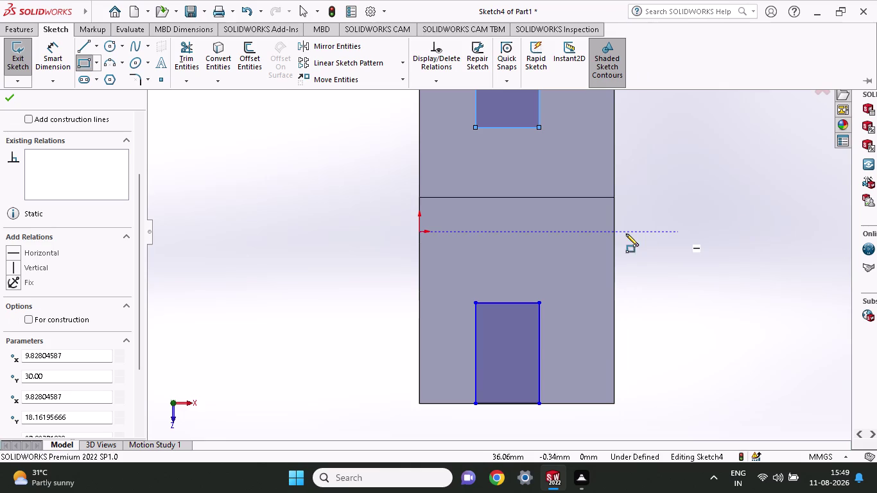
End the Corner Rectangle tool and begin a Smart Dimension on the upper rectangle's vertical edge.
scroll(up, 3)
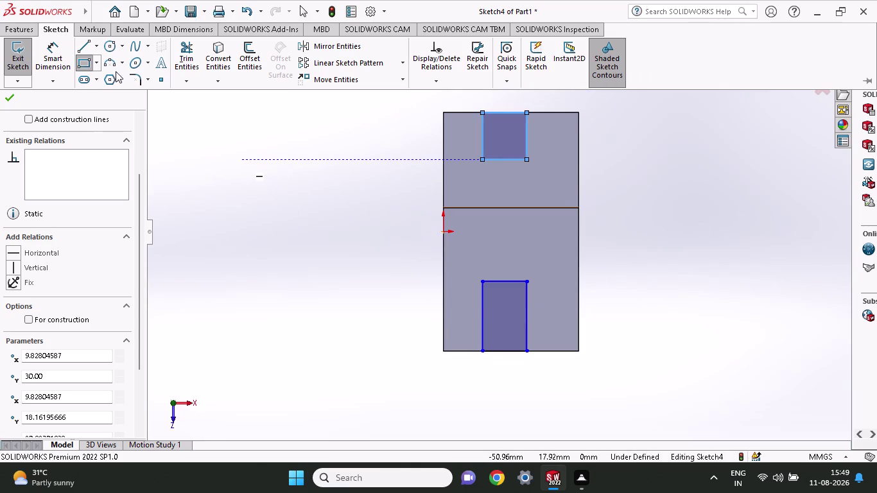
click(62, 61)
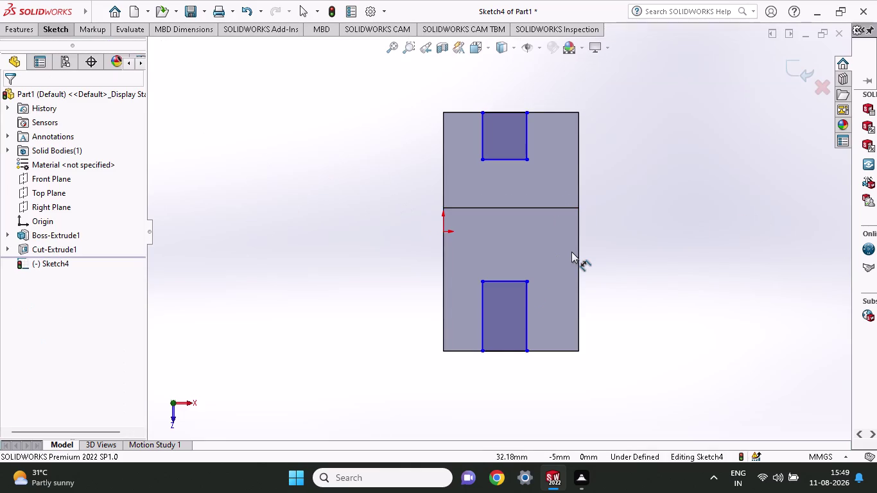
click(527, 157)
click(528, 111)
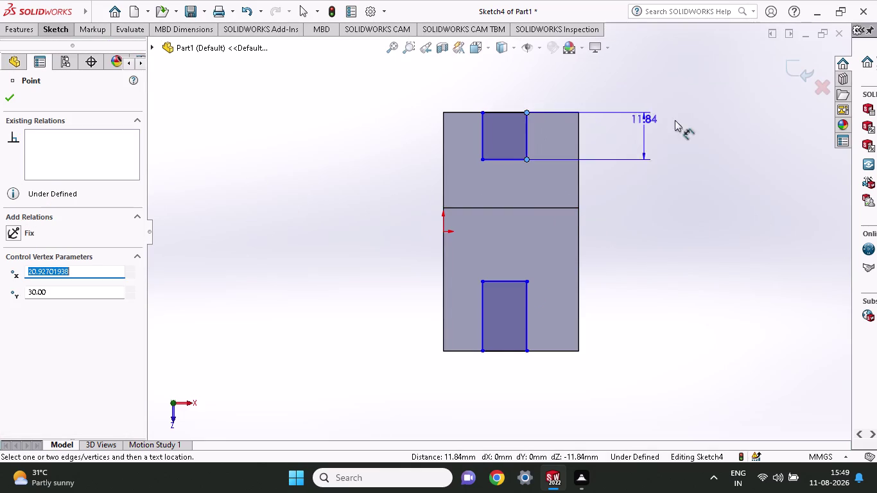
Dimension the upper rectangle 13 mm tall and 14 mm wide.
click(702, 123)
text(13)
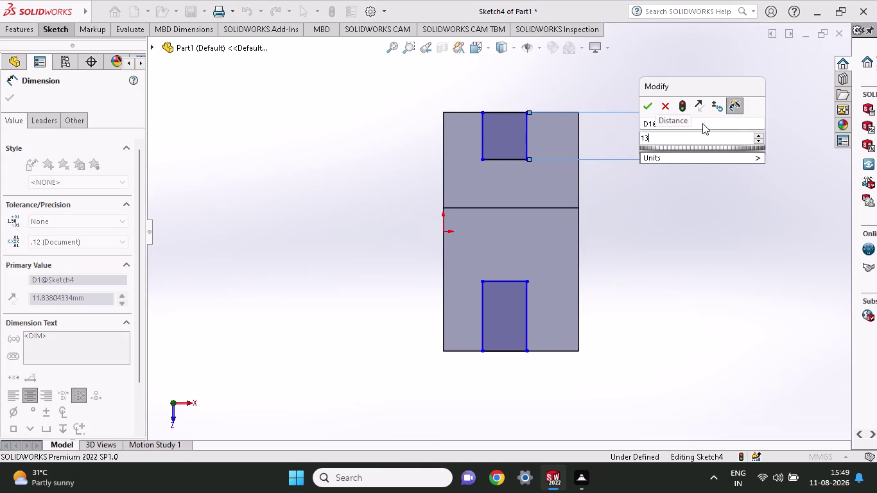
click(650, 101)
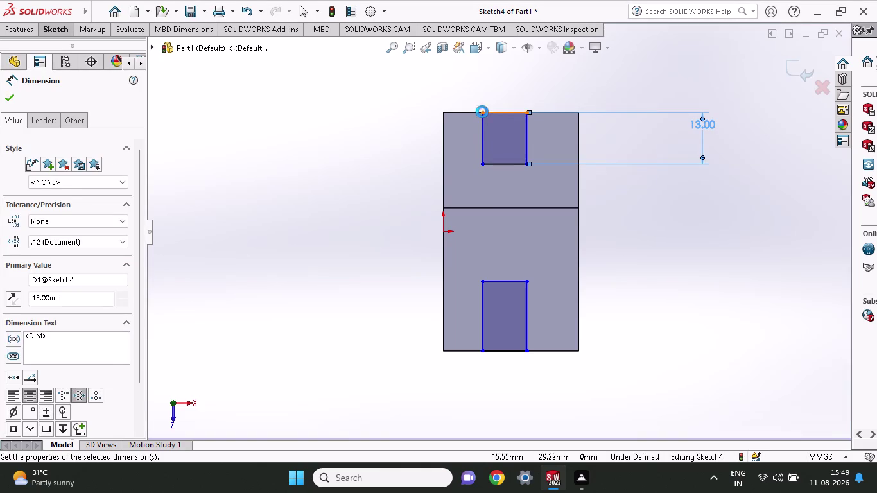
click(482, 112)
click(527, 112)
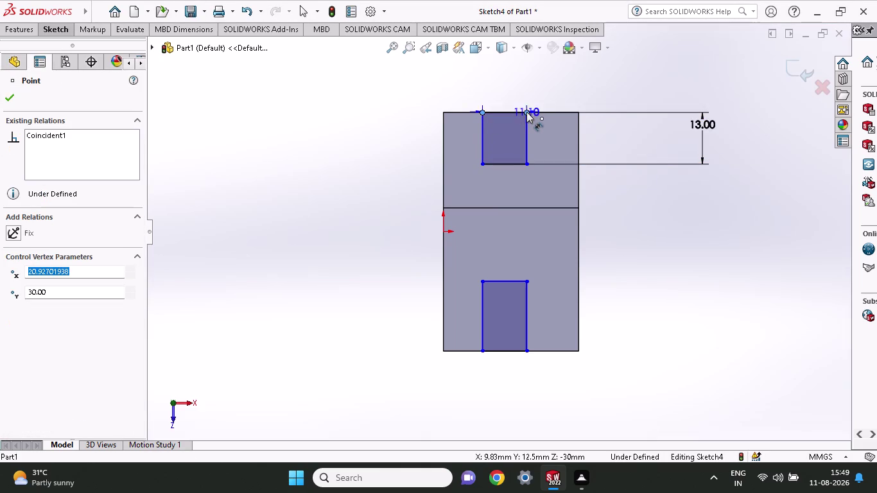
click(521, 79)
text(14)
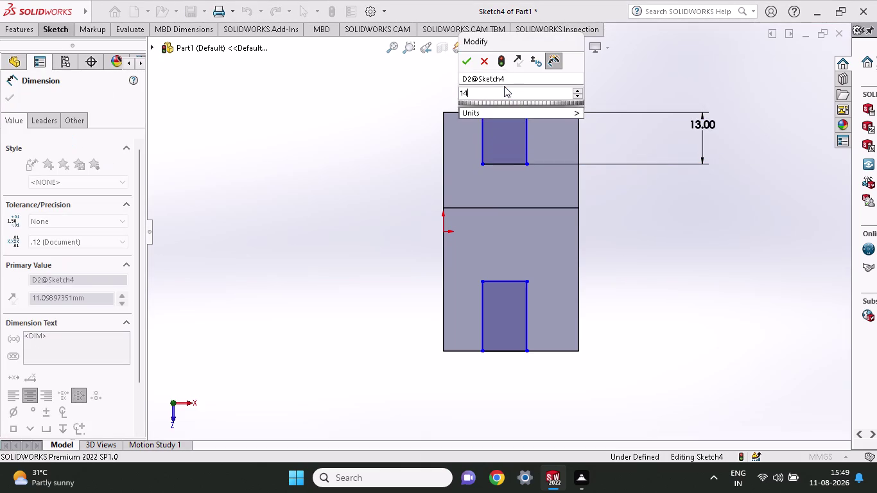
key(Return)
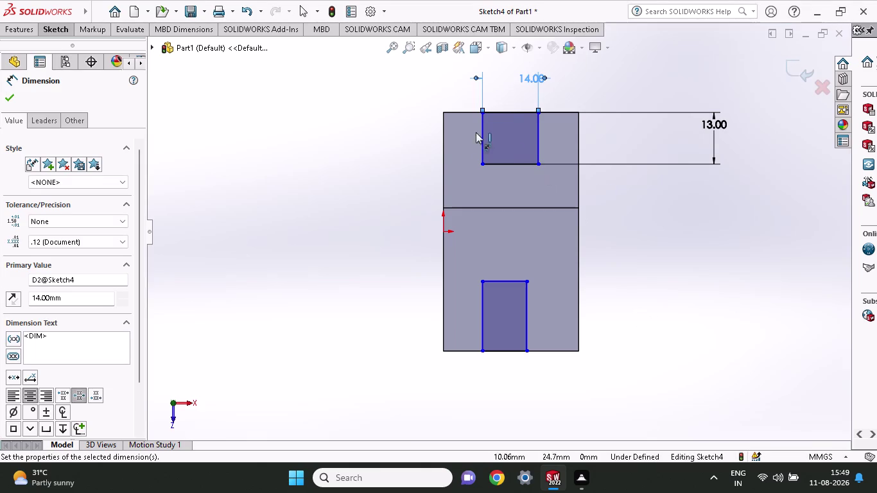
Add the rectangle's offset from the block's left edge, then edit that dimension to 10 mm.
click(445, 112)
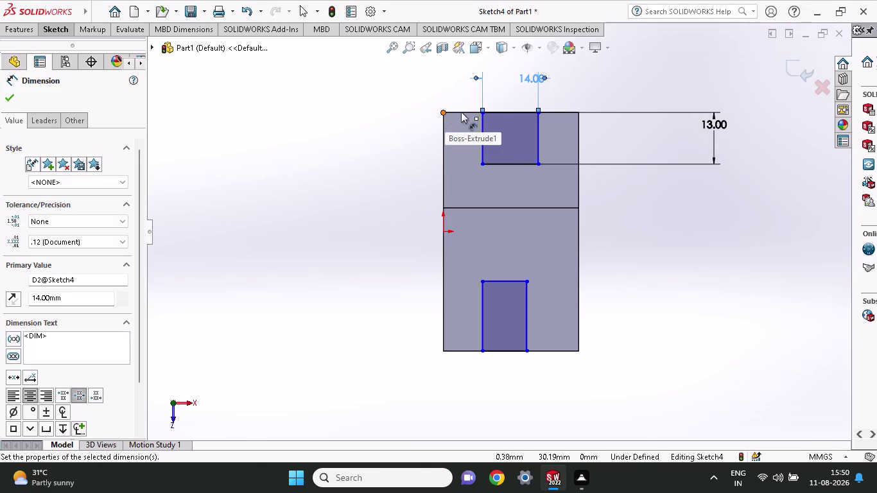
click(481, 111)
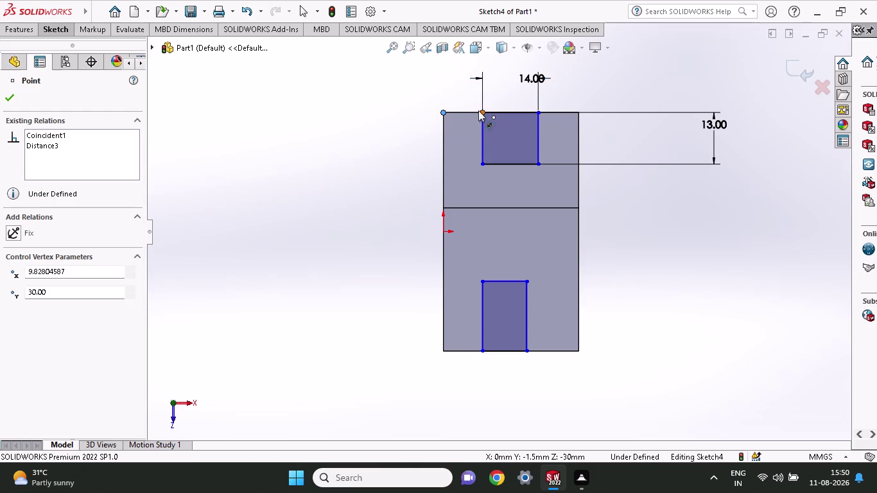
click(388, 85)
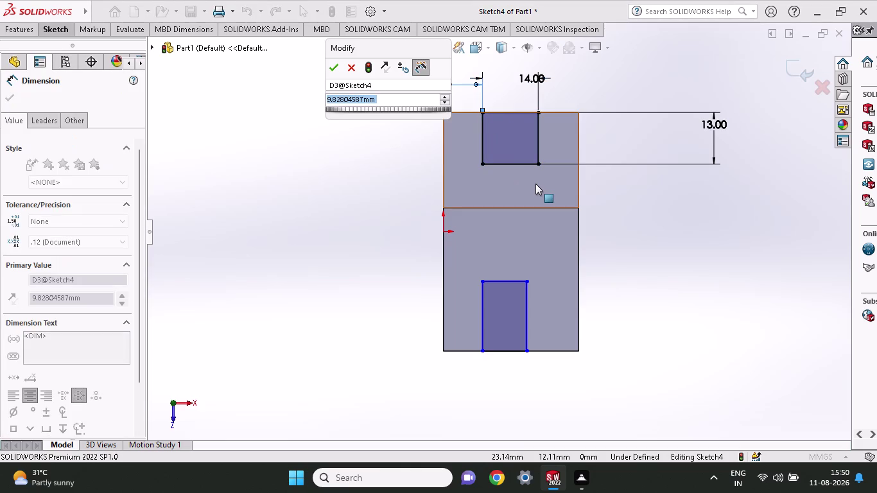
key(3)
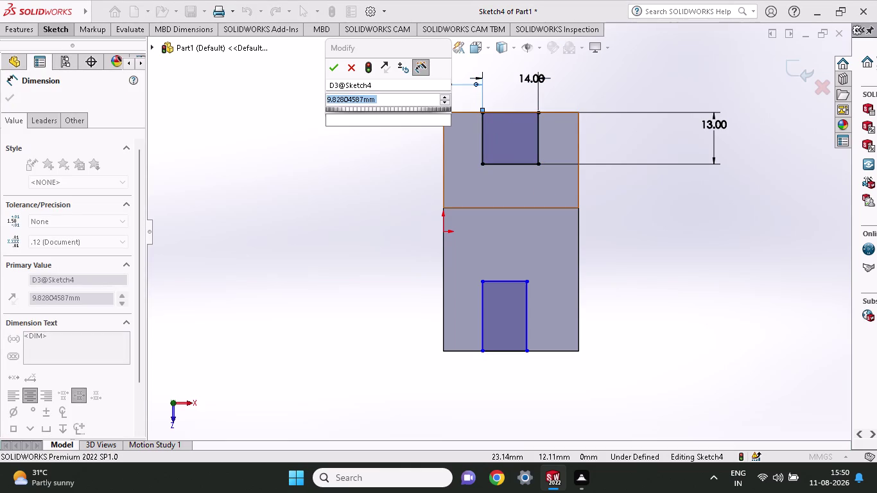
text(43)
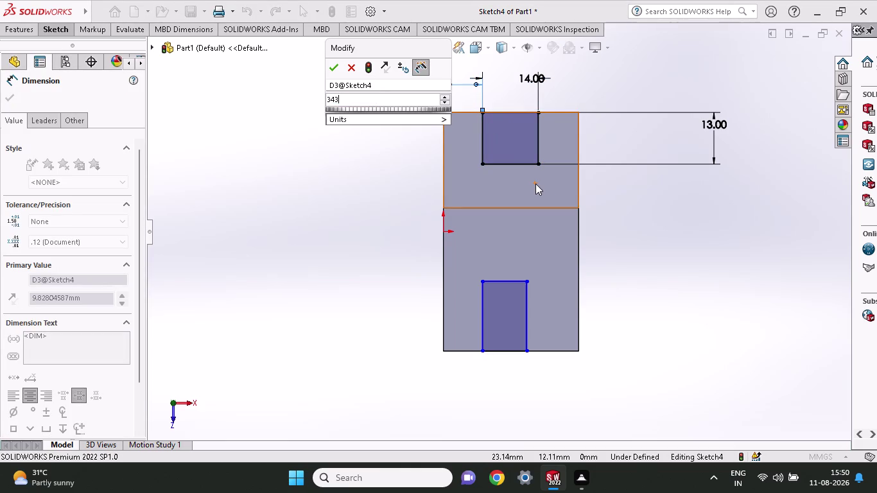
key(BackSpace)
key(minus)
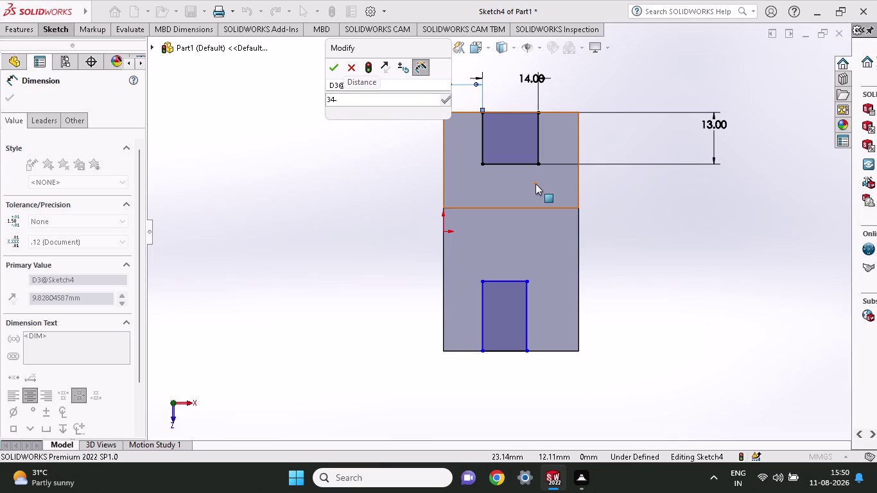
text(1)
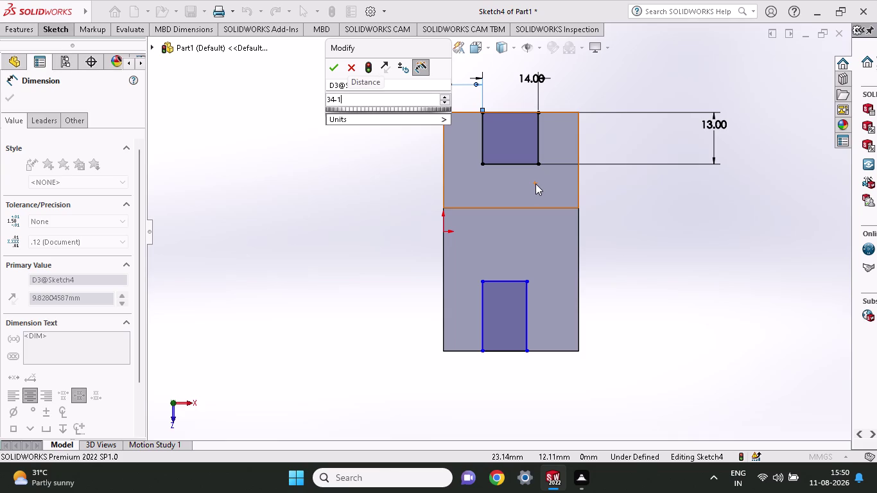
text(4)
key(Return)
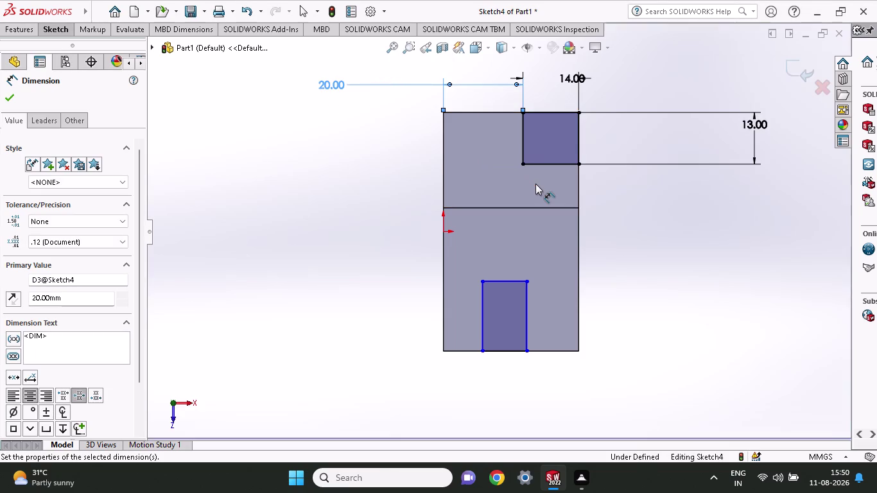
double_click(337, 80)
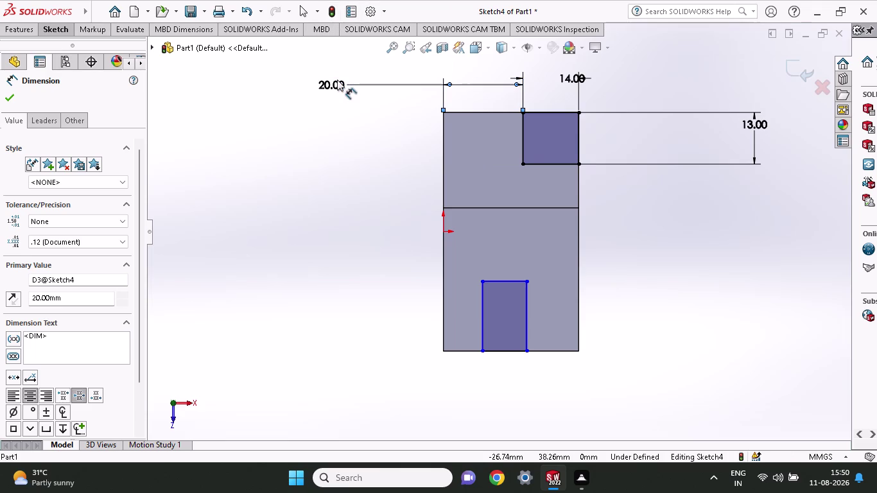
text(10)
key(Return)
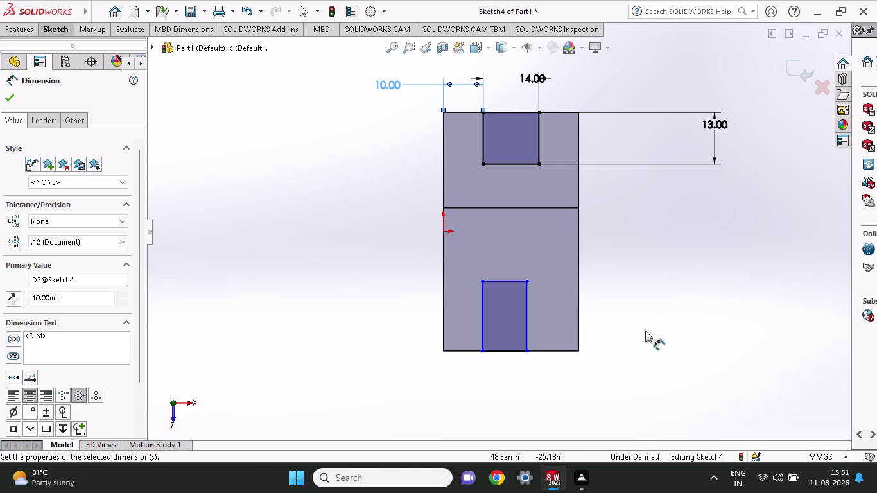
Exit the Smart Dimension command, closing the Dimension PropertyManager.
key(Escape)
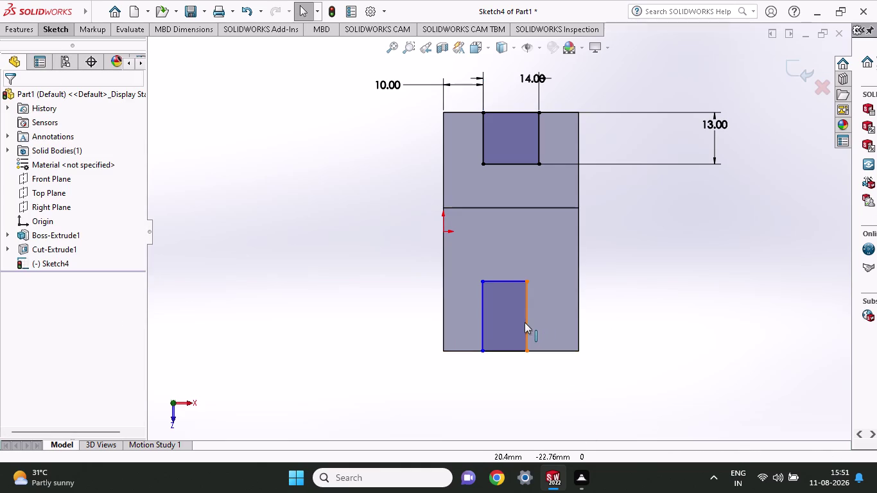
Delete the right line of the stray lower rectangle.
click(525, 322)
right_click(525, 323)
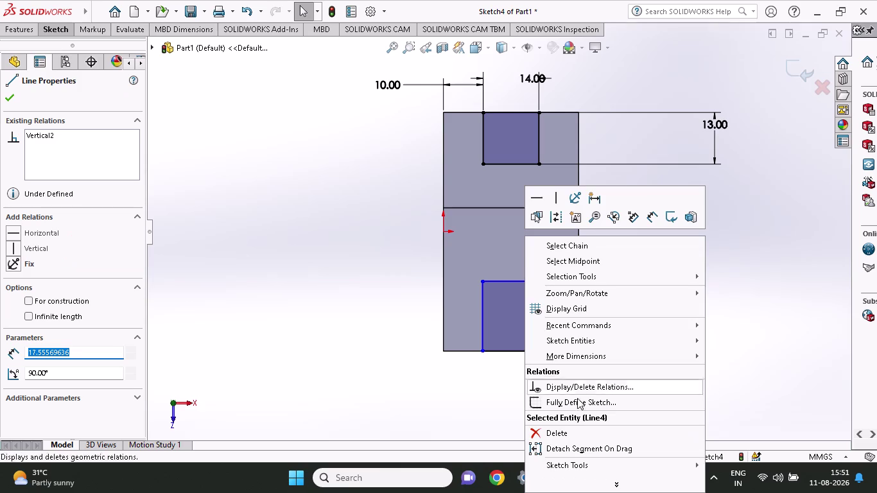
click(576, 430)
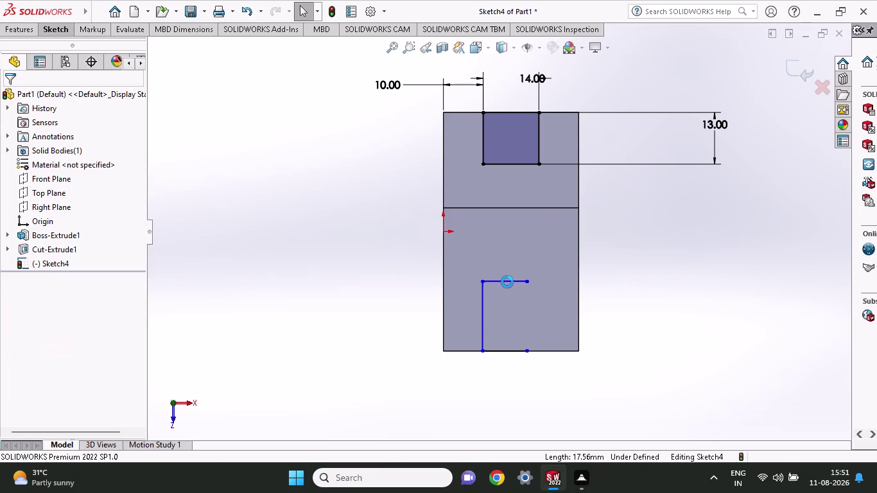
Delete the lower rectangle's remaining top, left and bottom lines.
click(509, 280)
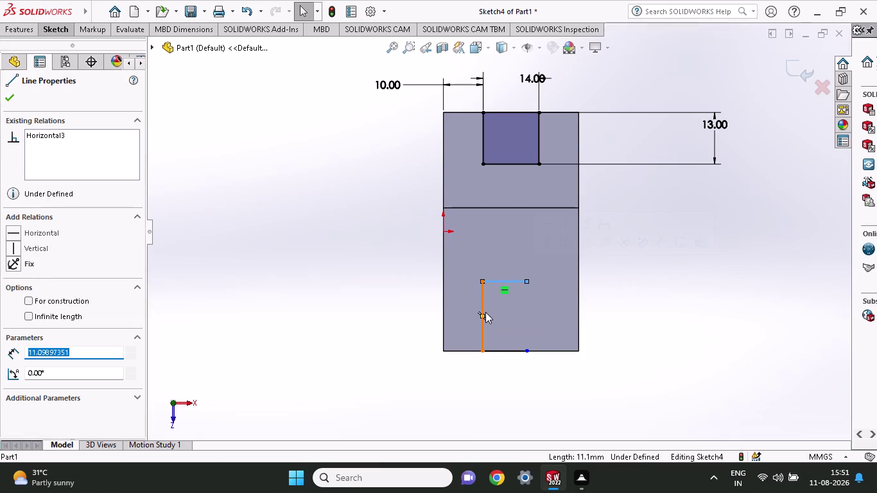
click(479, 331)
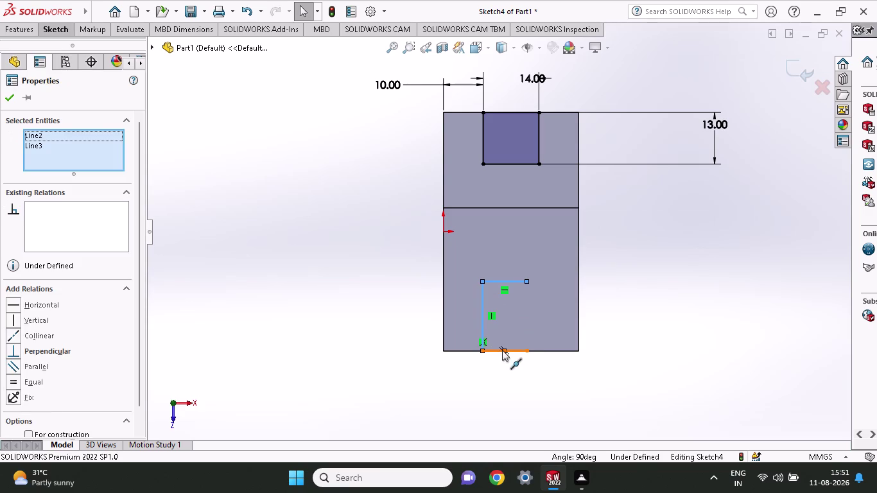
click(492, 350)
right_click(724, 252)
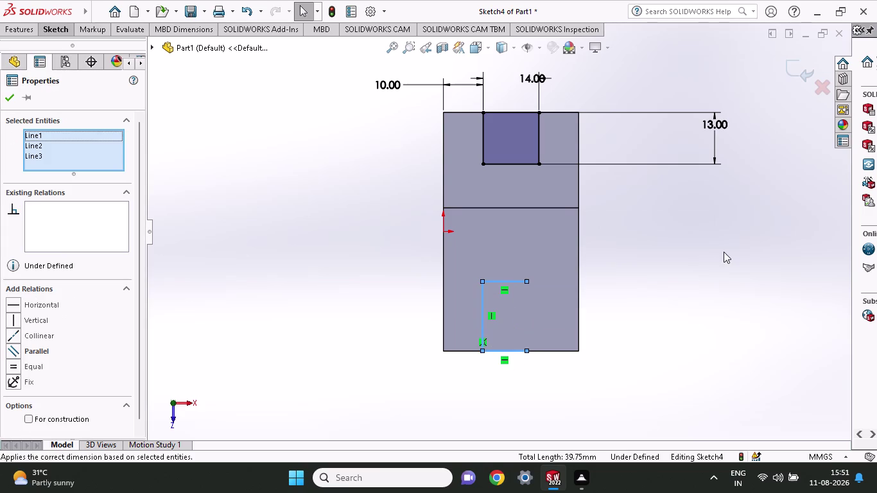
click(736, 425)
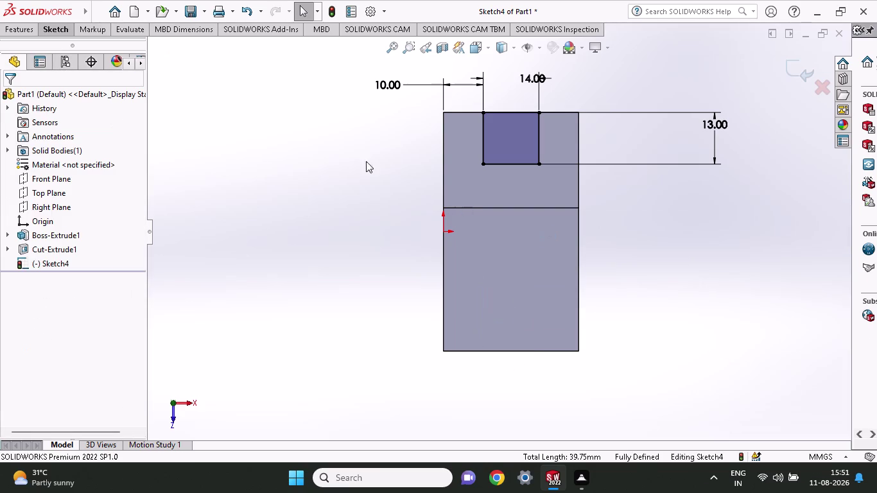
click(35, 27)
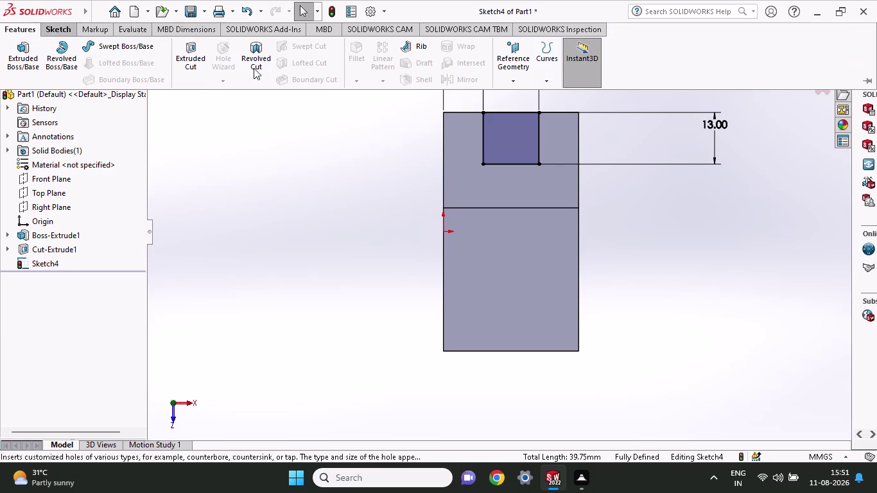
Extrude-cut the square notch through the lower step as Cut-Extrude2, then orbit to inspect it.
click(179, 63)
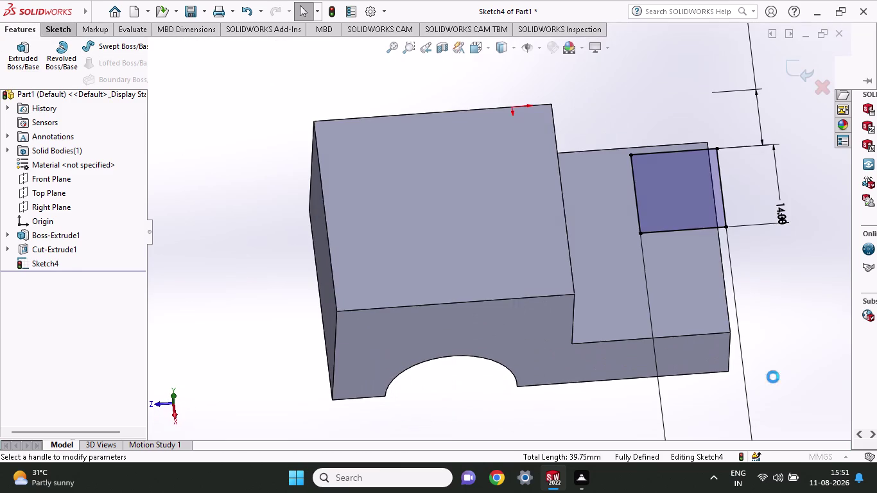
scroll(up, 3)
middle_drag(765, 326, 755, 244)
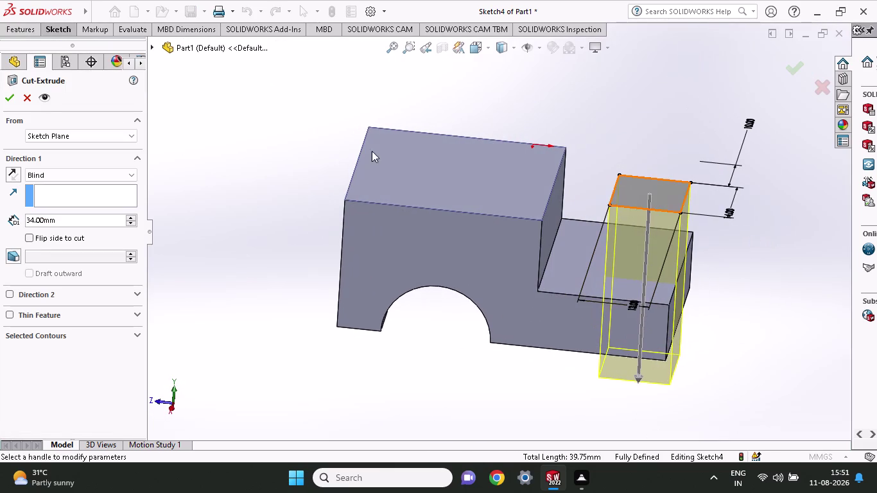
click(9, 98)
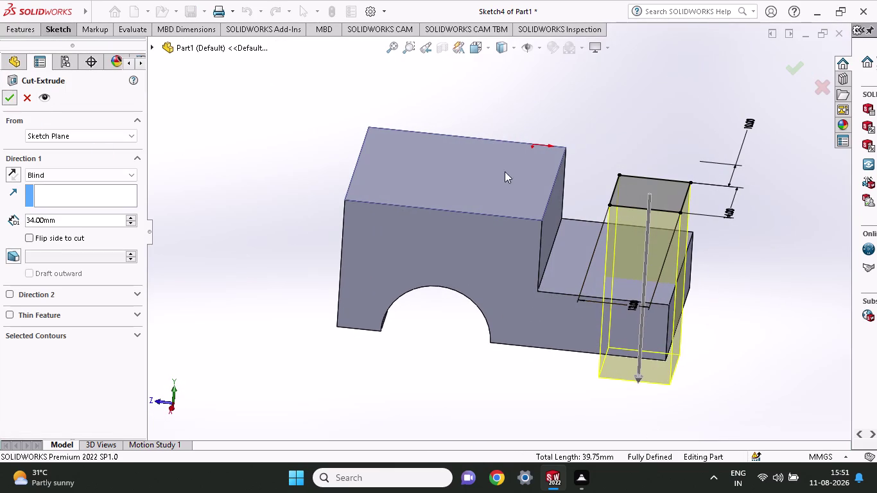
middle_drag(590, 135, 584, 224)
middle_drag(603, 145, 617, 75)
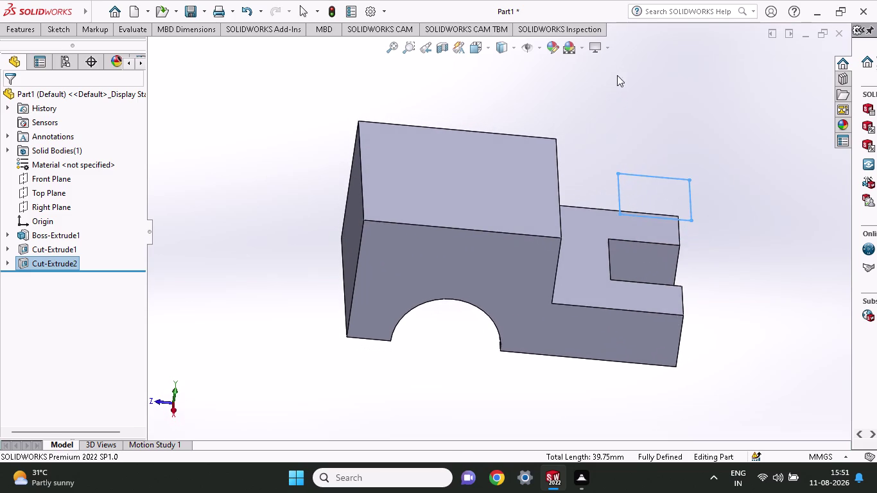
scroll(up, 3)
middle_drag(631, 417, 634, 355)
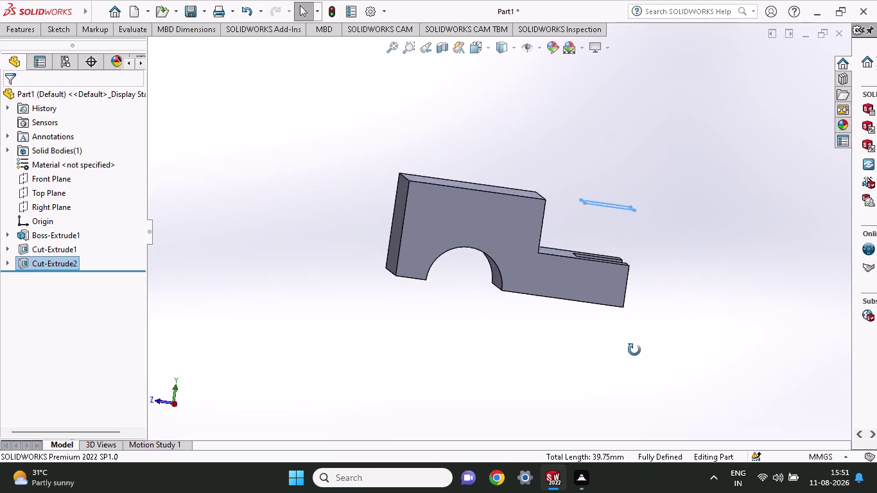
middle_drag(635, 355, 632, 358)
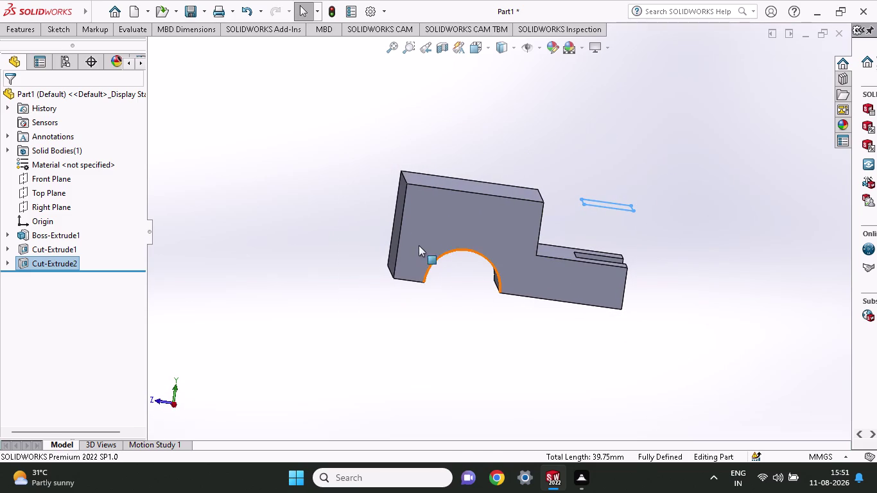
click(430, 223)
click(487, 190)
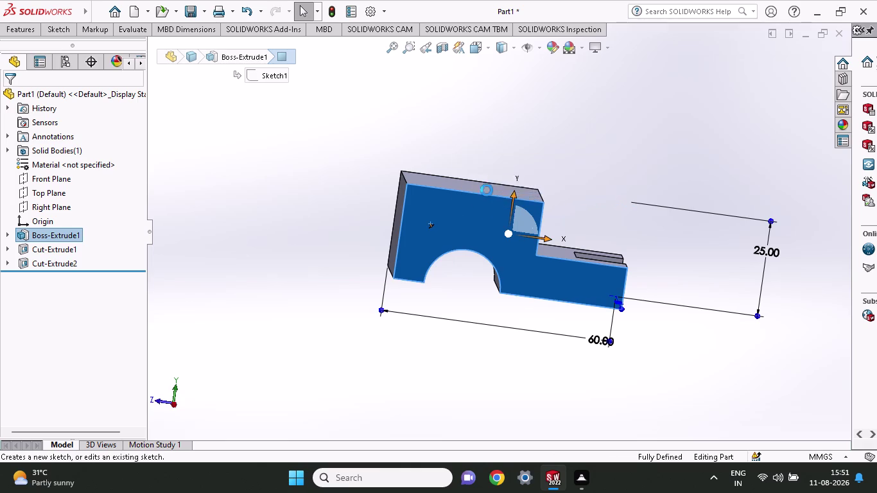